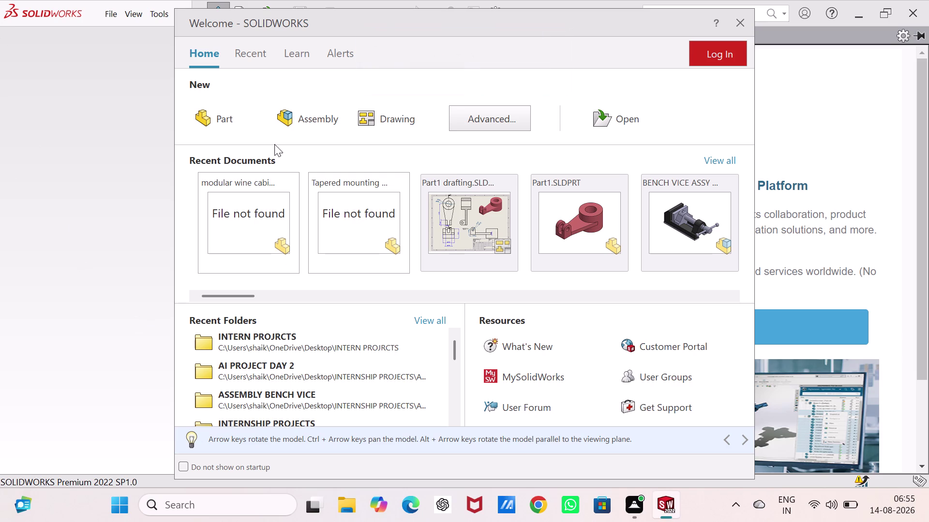
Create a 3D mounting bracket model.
Create a new part document, Part1, and close the 3DEXPERIENCE Marketplace panel.
click(215, 118)
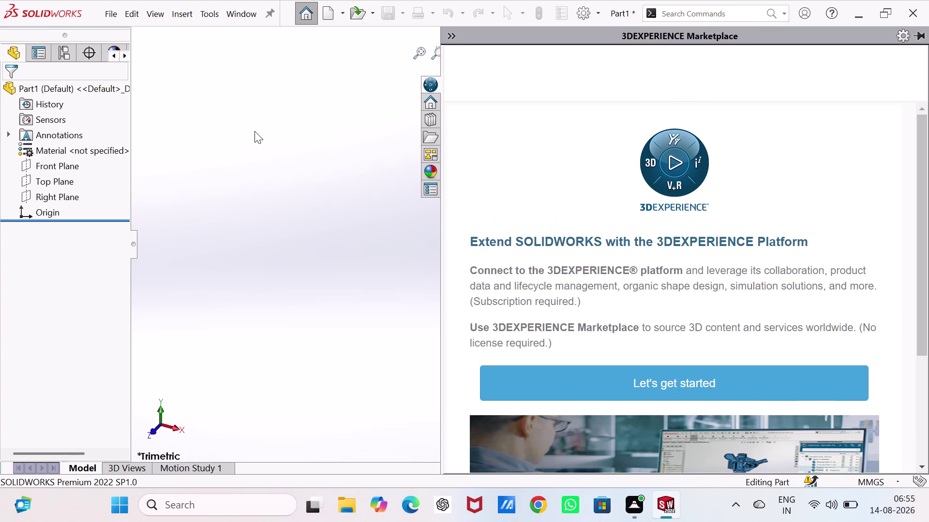
click(254, 131)
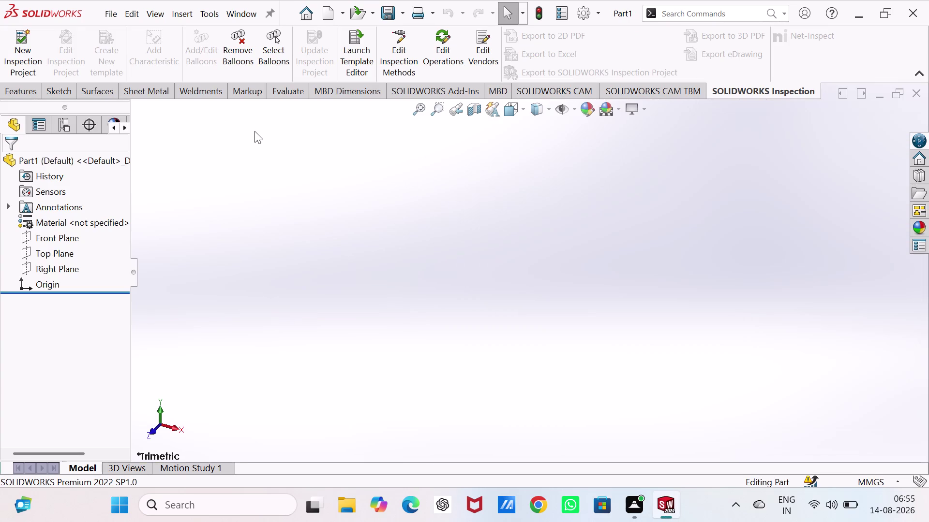
Browse the Surfaces tools, then bring up the Sketch tools for Part1.
click(108, 90)
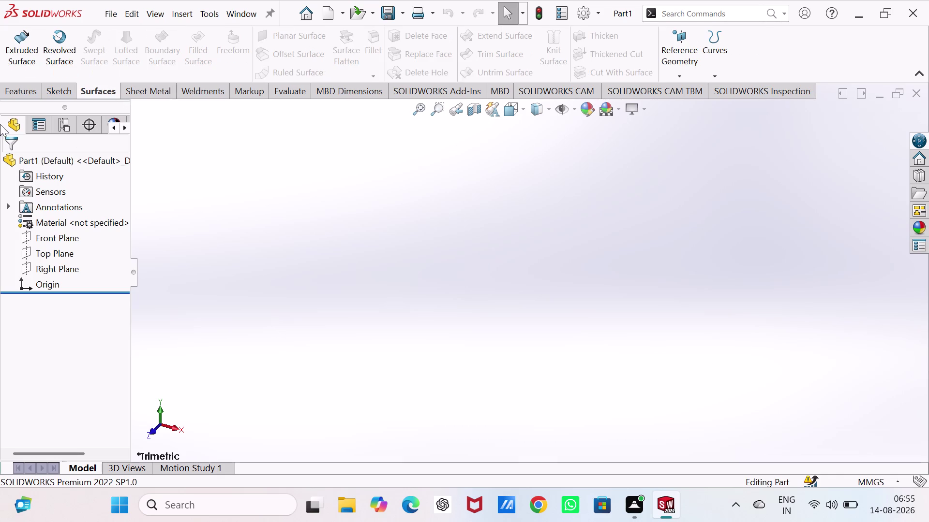
click(56, 89)
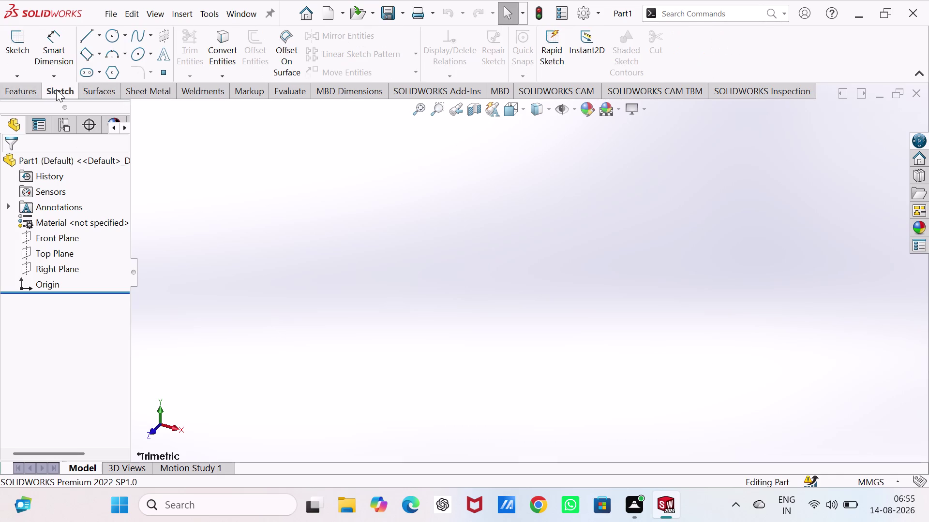